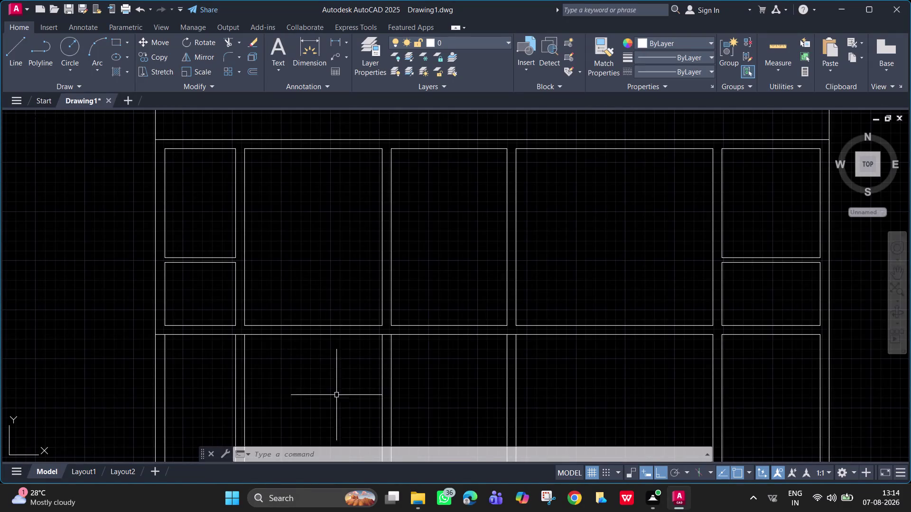
Trim the shutter panel lines across the lower band's left panels with a fence.
scroll(down, 3)
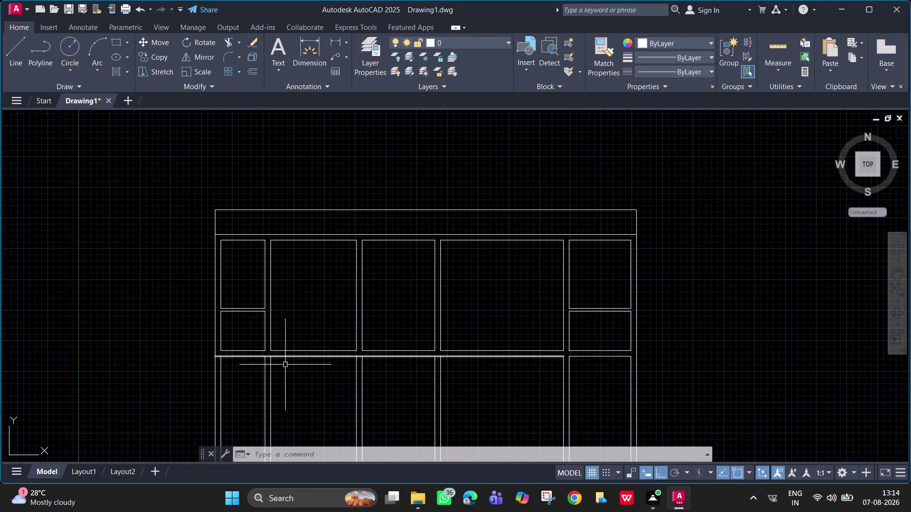
middle_drag(291, 373, 235, 254)
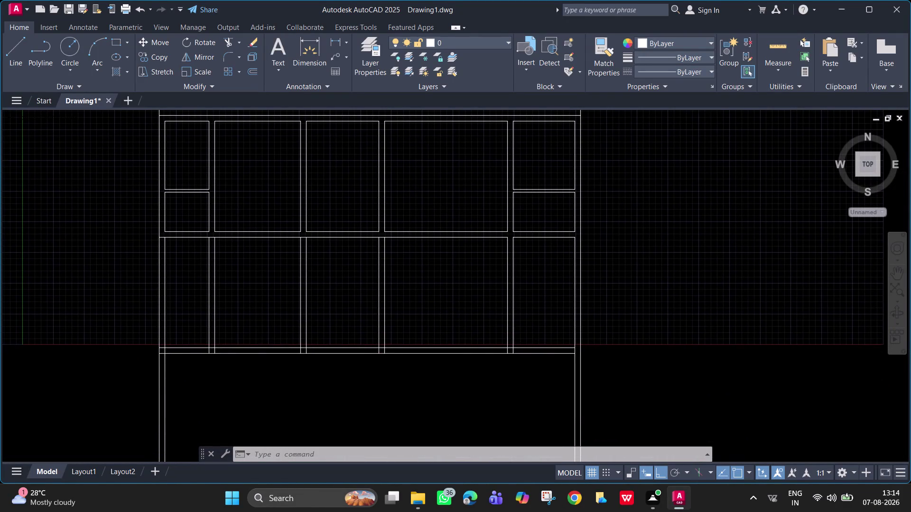
text(tr)
key(space)
drag(240, 283, 79, 288)
drag(489, 283, 603, 292)
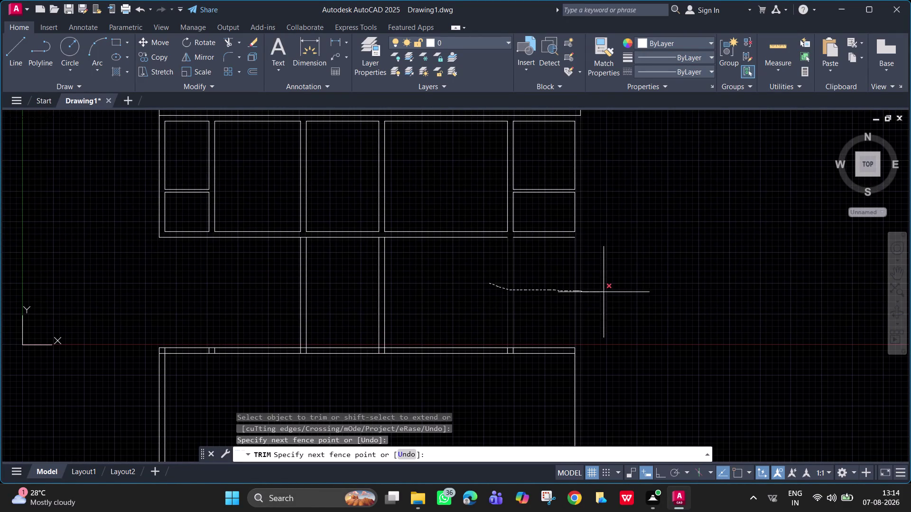
drag(603, 292, 469, 296)
key(ctrl+z)
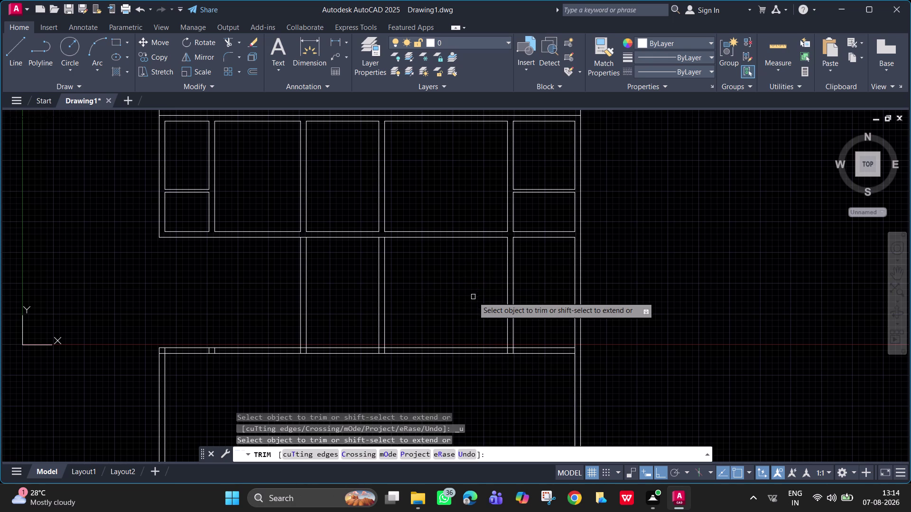
key(Escape)
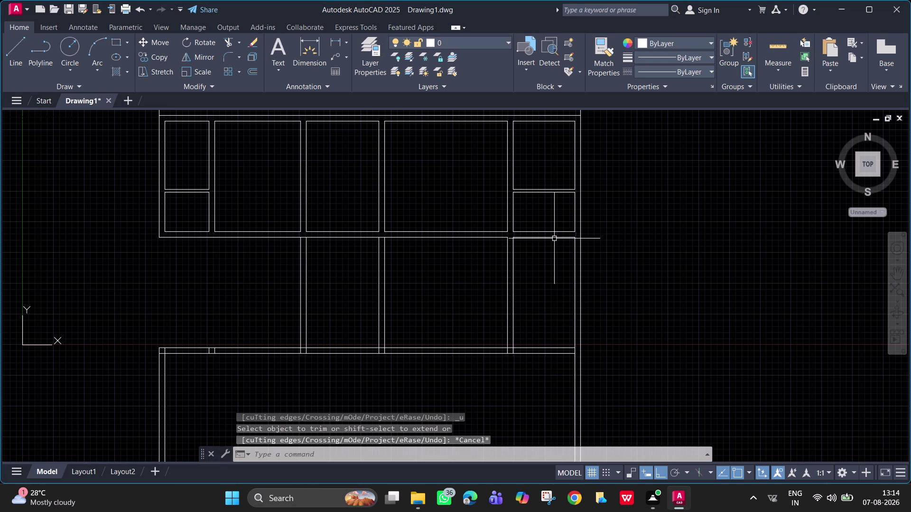
Extend four right-side panel lines to their boundaries with EXTEND.
text(ex)
key(space)
click(554, 239)
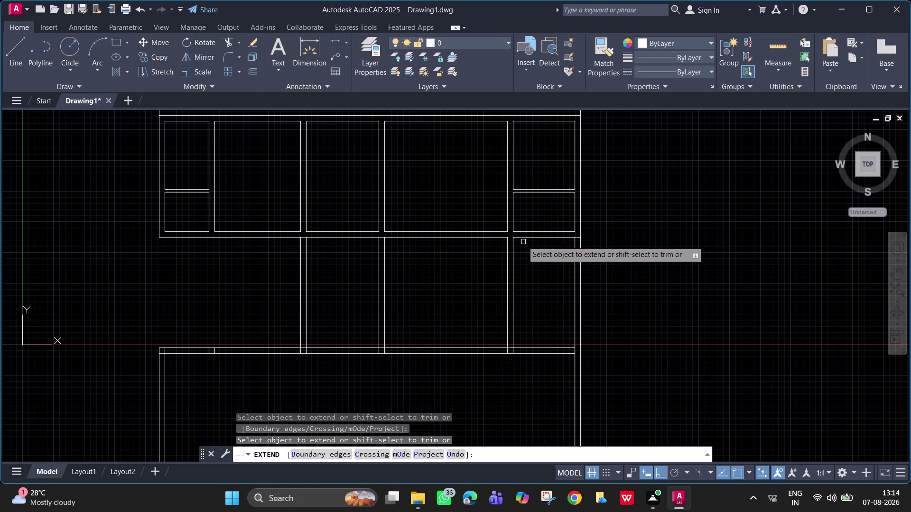
click(520, 238)
click(561, 232)
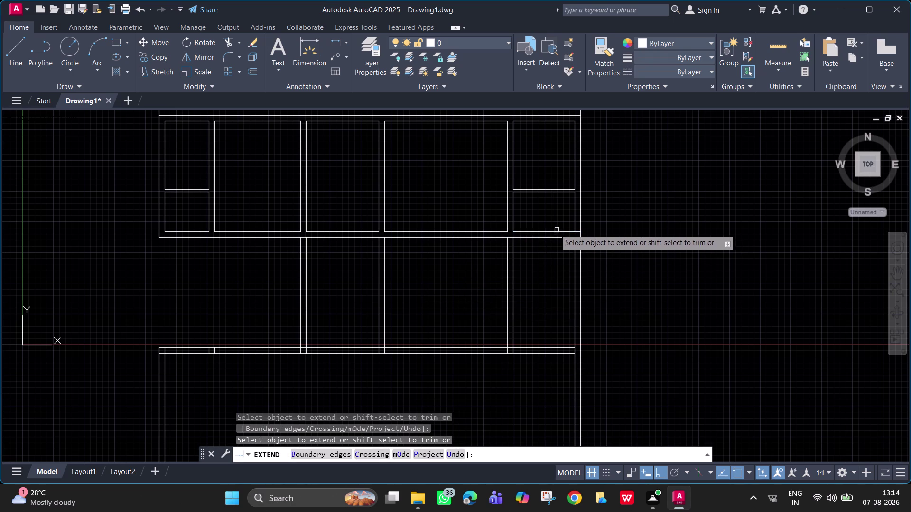
click(520, 233)
key(space)
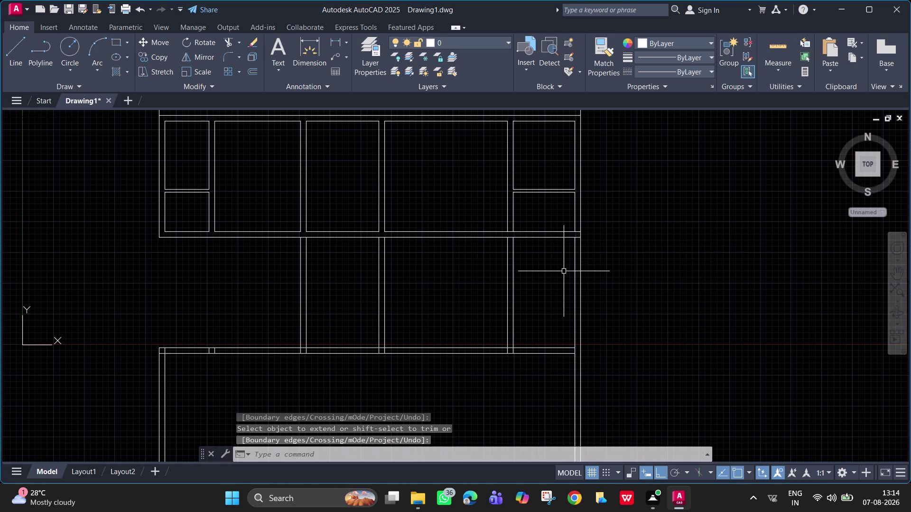
text(tr)
key(space)
Fence-trim the remaining middle divider lines in the lower band.
drag(298, 277, 544, 285)
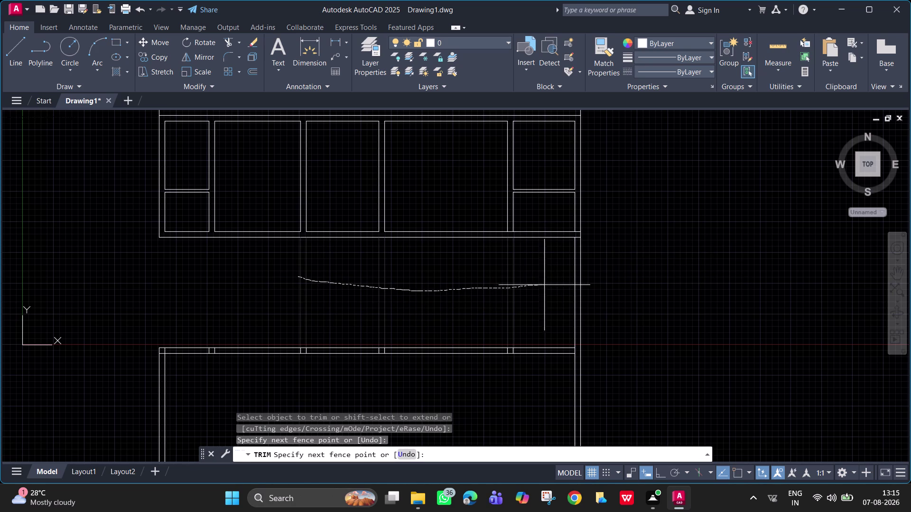
drag(544, 285, 607, 284)
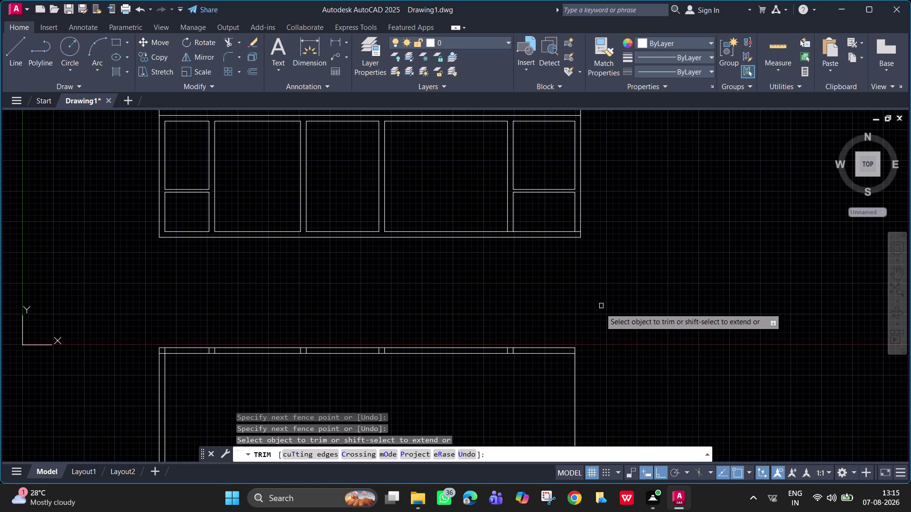
key(Escape)
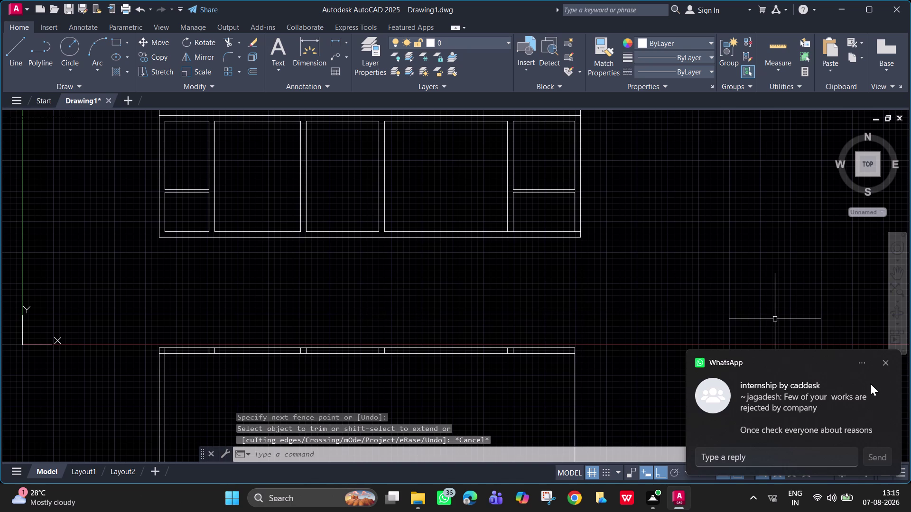
Dismiss the message notification and center the finished upper elevation on screen.
click(884, 364)
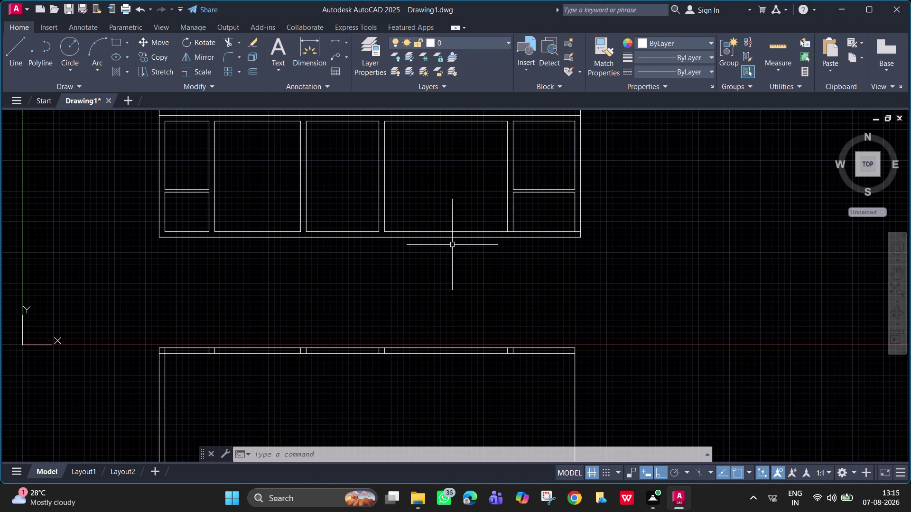
middle_drag(429, 298, 349, 369)
scroll(up, 3)
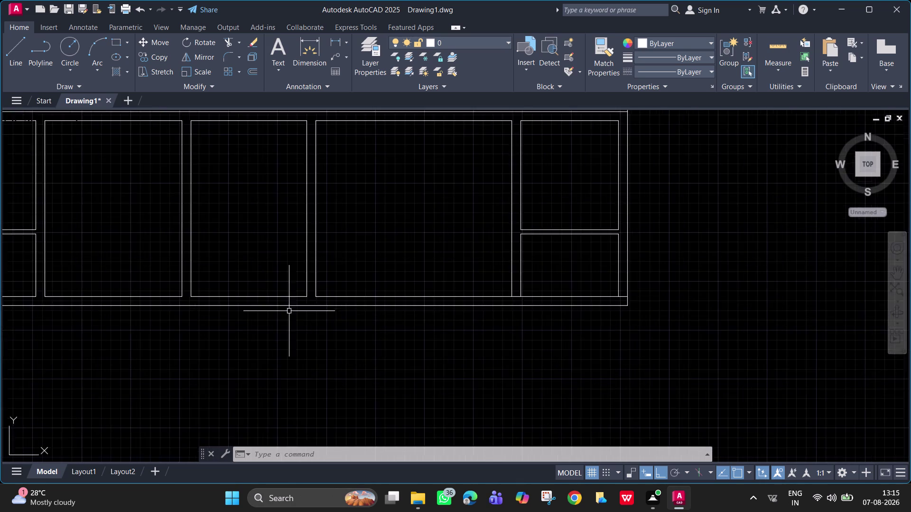
middle_drag(293, 314, 455, 356)
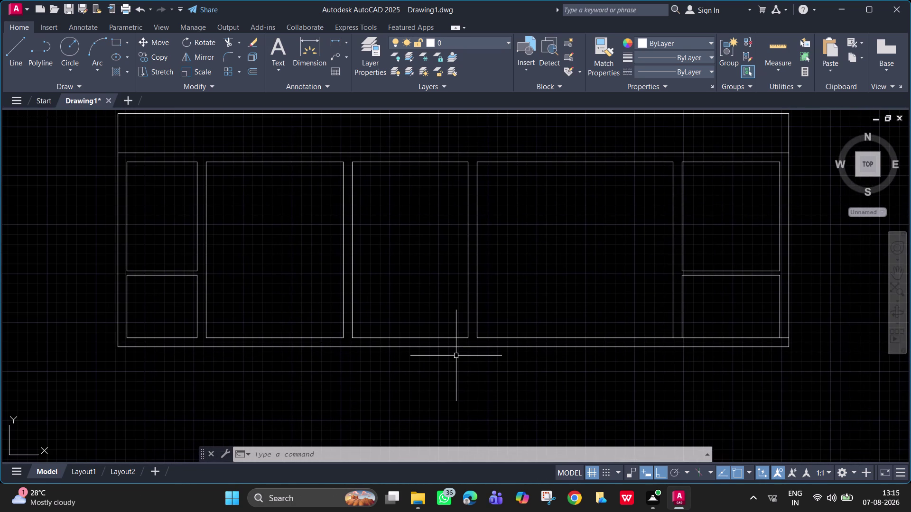